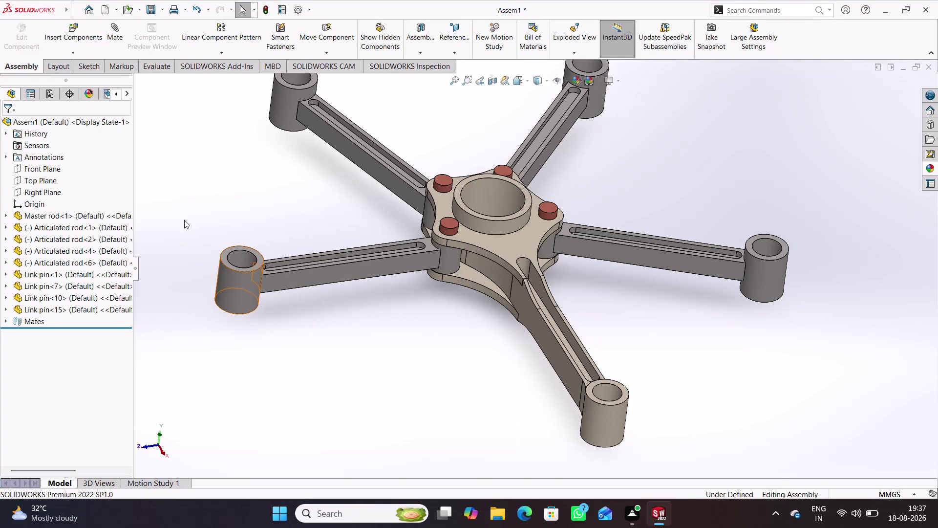
Add a 75° angle mate between faces of Articulated rod<1> and the Master rod.
click(122, 42)
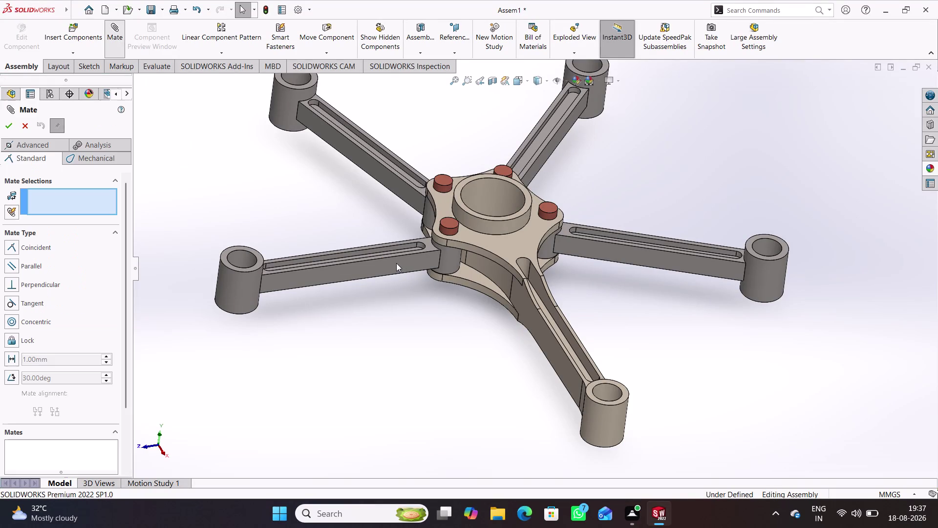
click(377, 266)
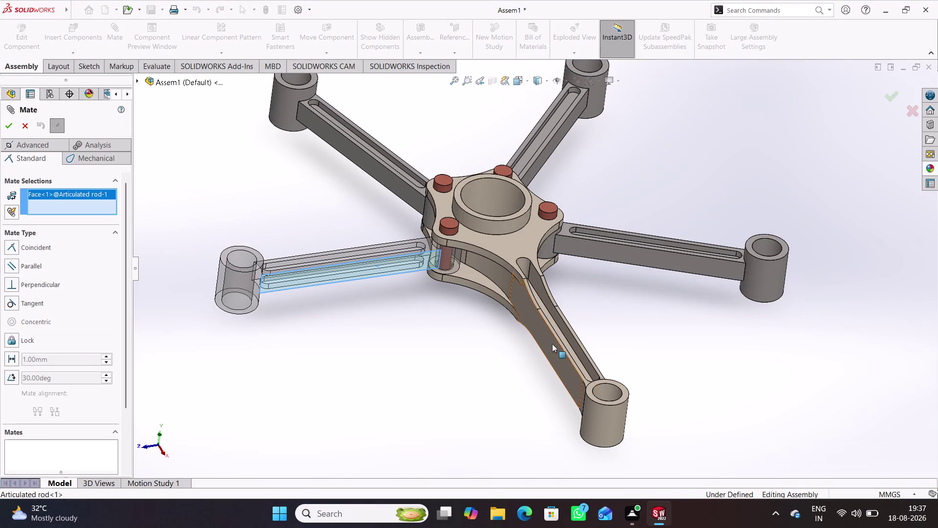
click(549, 344)
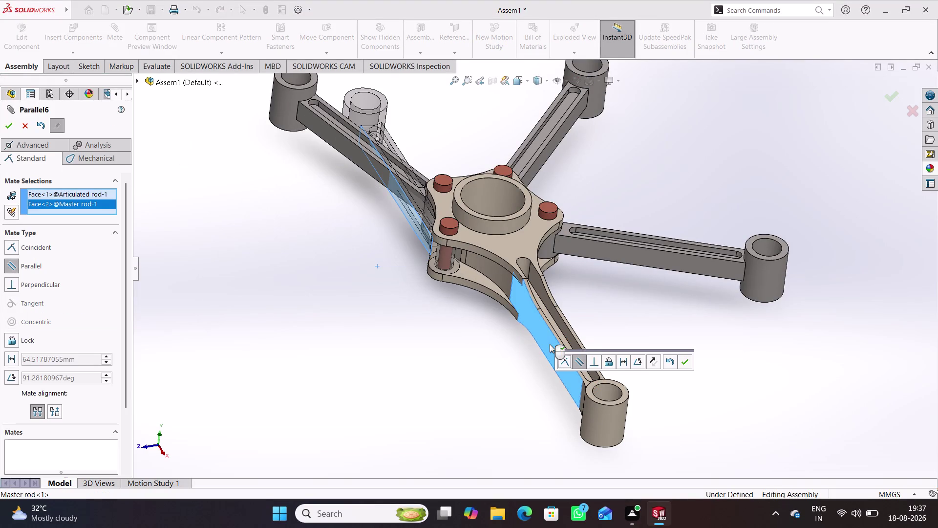
click(640, 361)
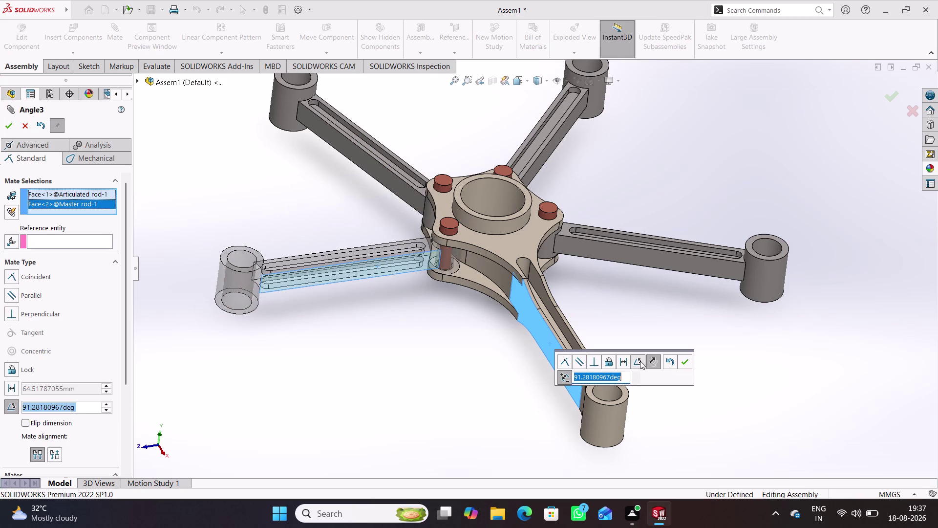
text(75)
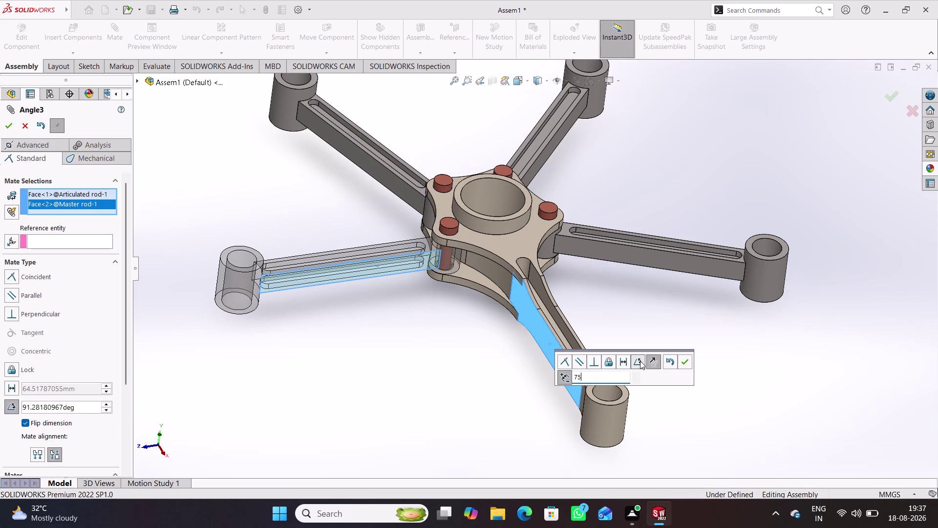
key(Return)
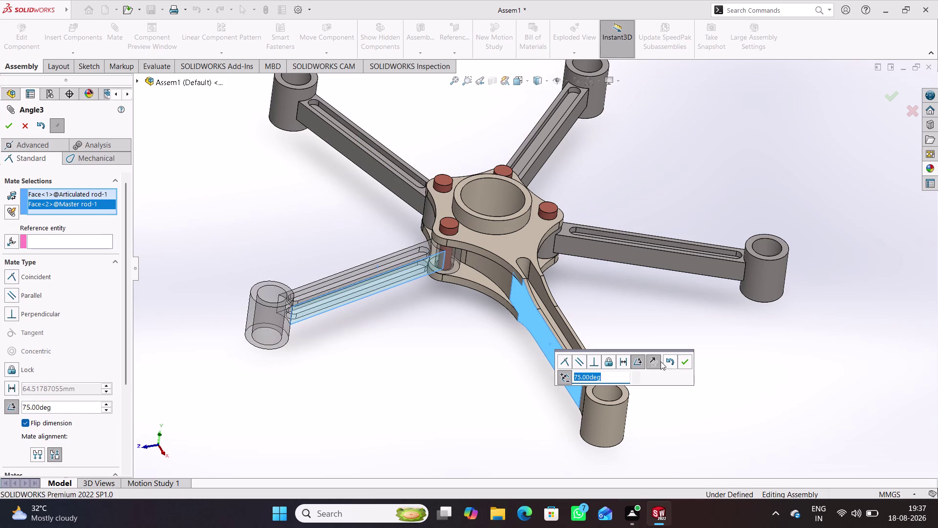
click(690, 362)
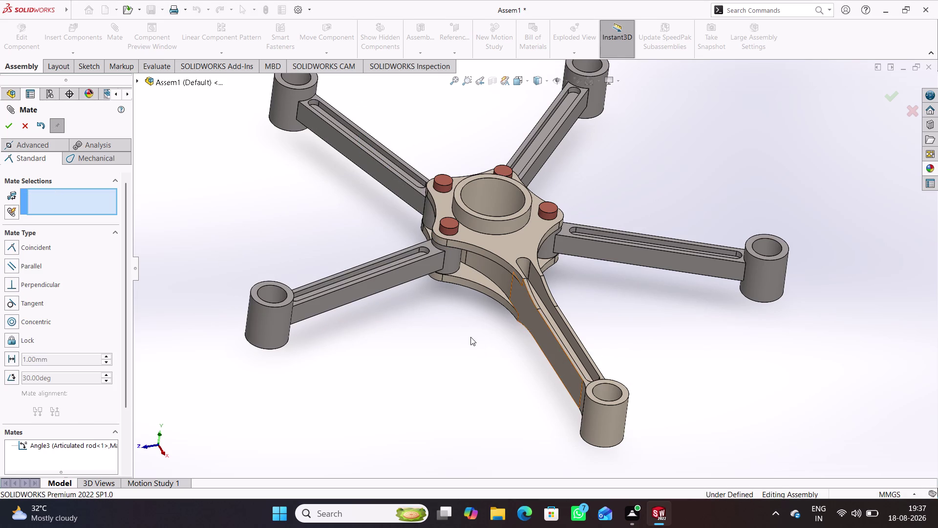
Angle-mate Articulated rod<2> to Articulated rod<1> at 75°.
middle_drag(438, 334, 553, 387)
click(529, 320)
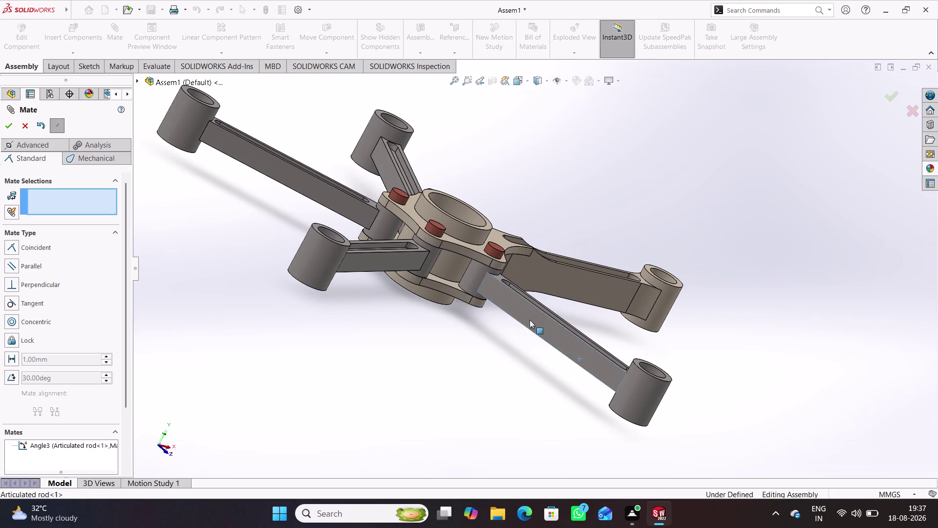
click(388, 266)
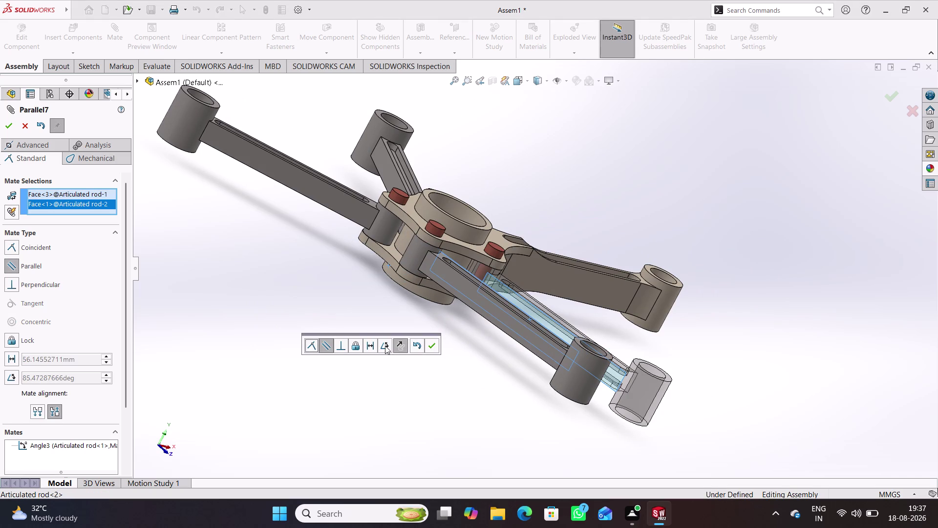
click(385, 346)
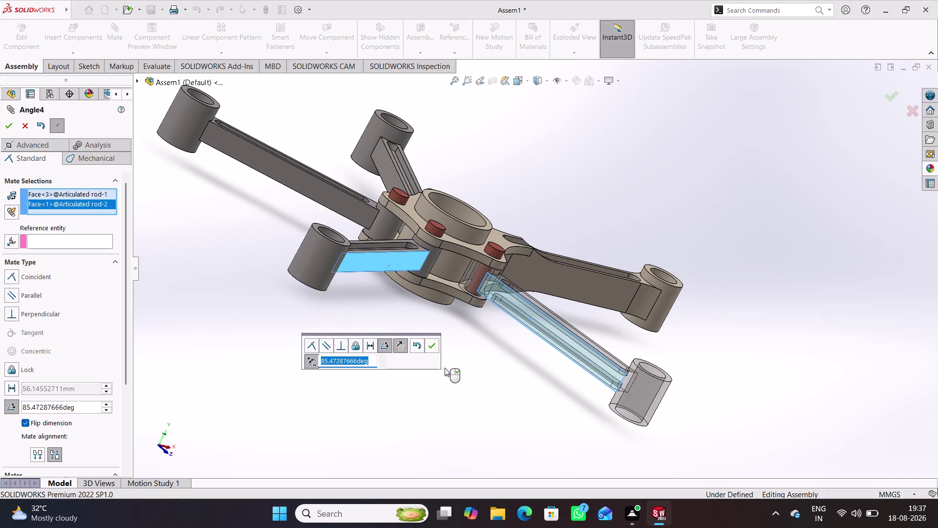
text(75)
key(Return)
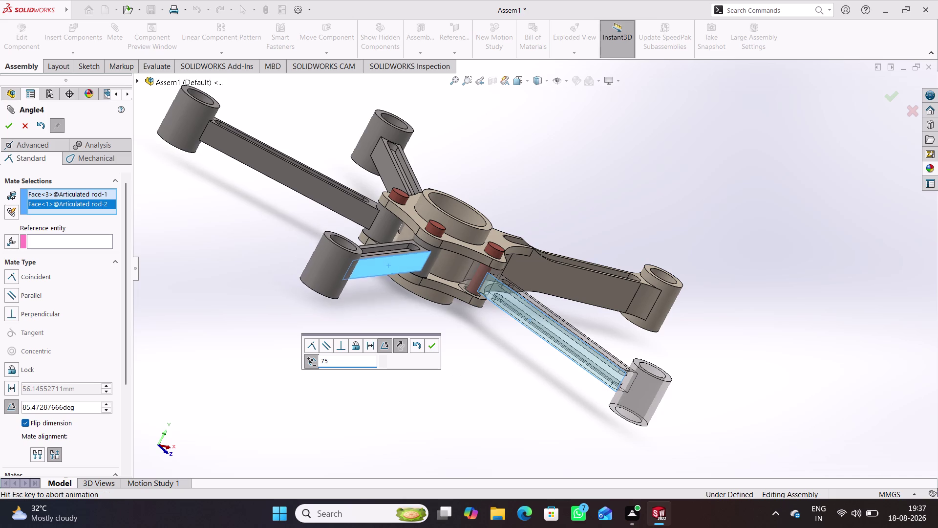
click(431, 344)
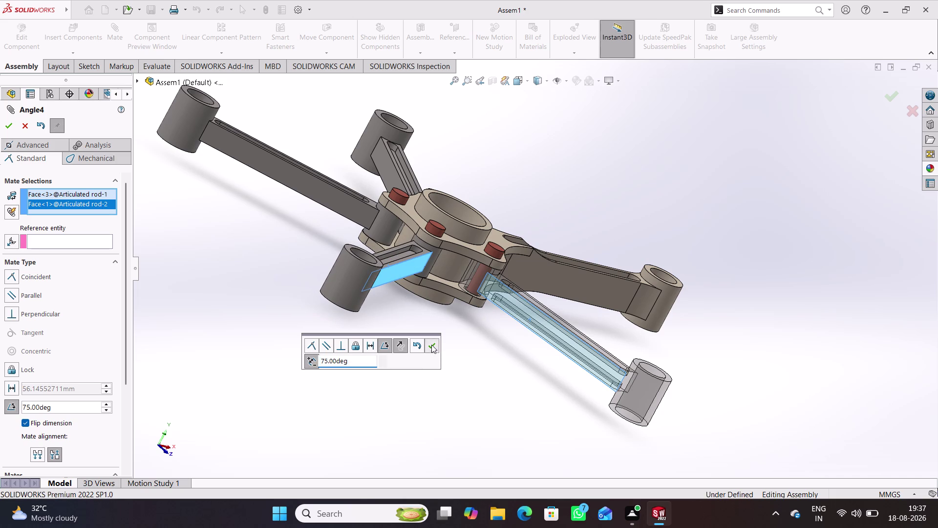
middle_drag(321, 290, 386, 399)
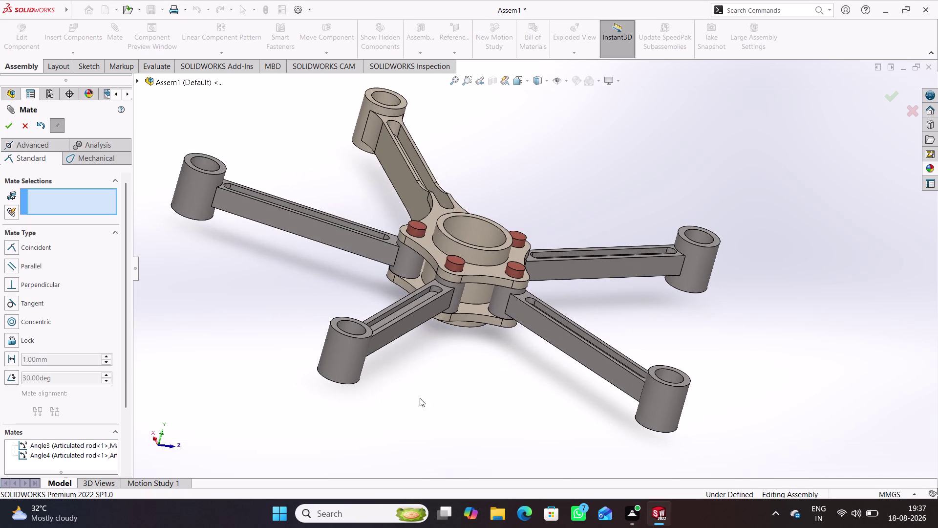
Add a 75° angle mate (Angle5) between faces of Articulated rod<2> and rod<4>.
click(548, 333)
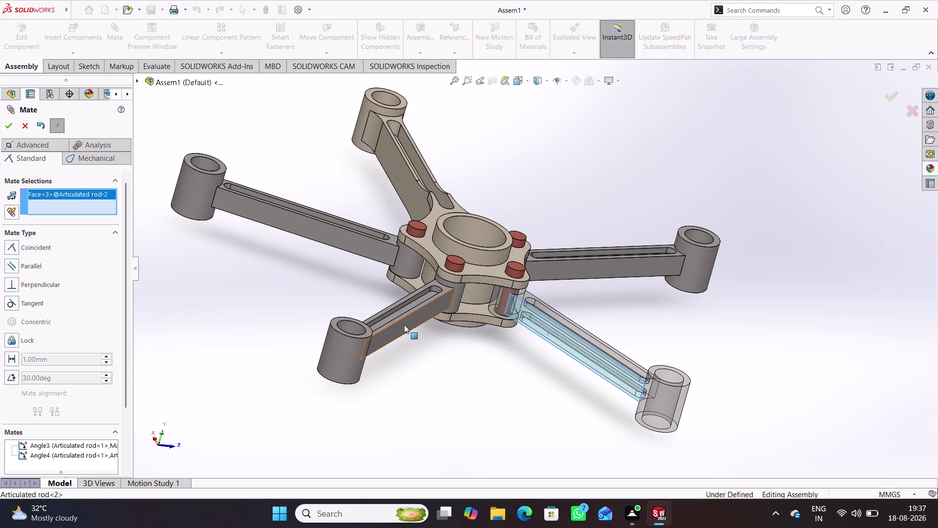
click(404, 324)
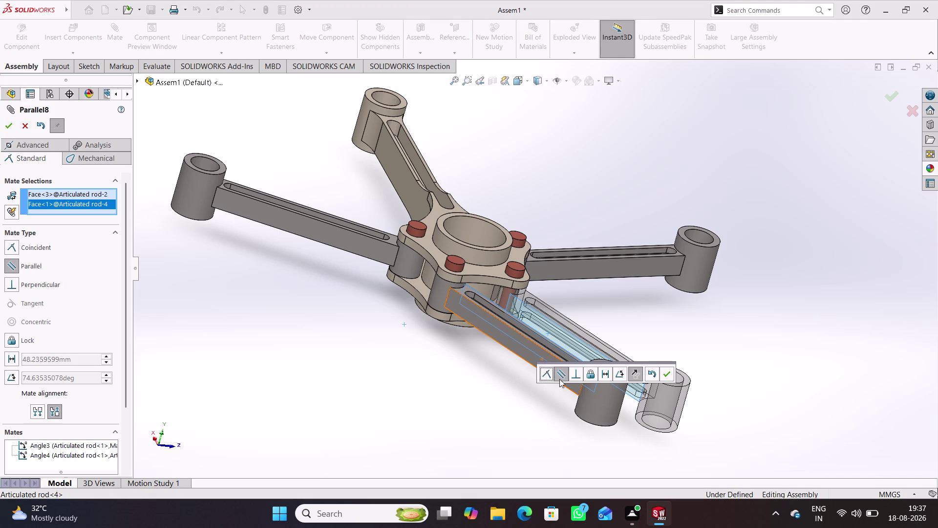
click(620, 373)
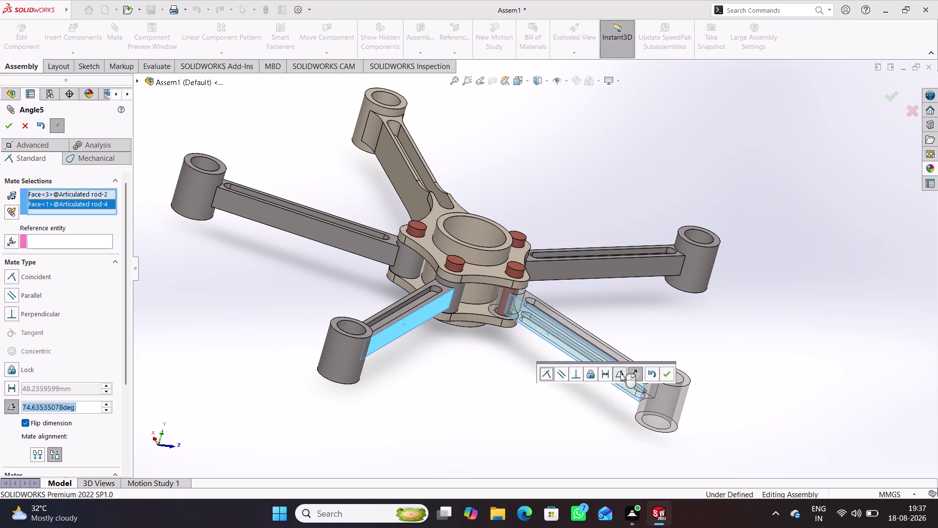
text(75)
key(Return)
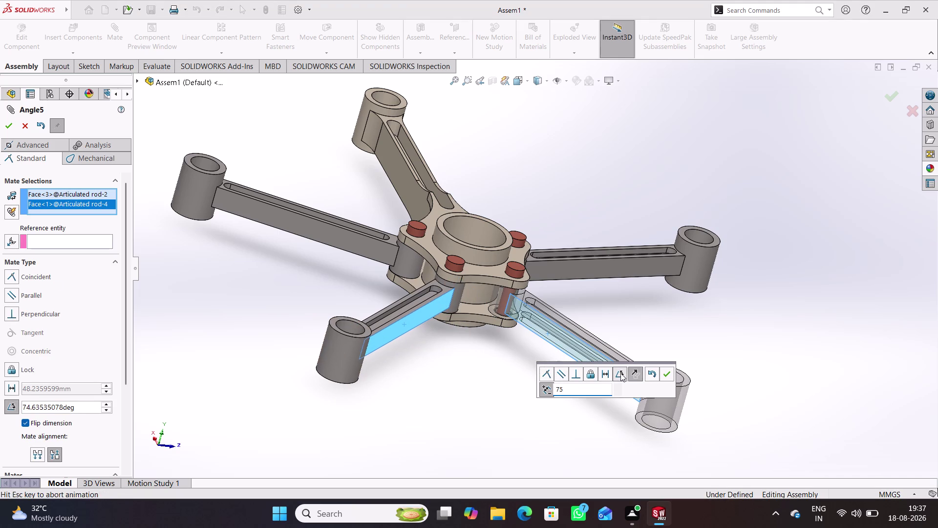
click(667, 377)
middle_drag(438, 410, 488, 383)
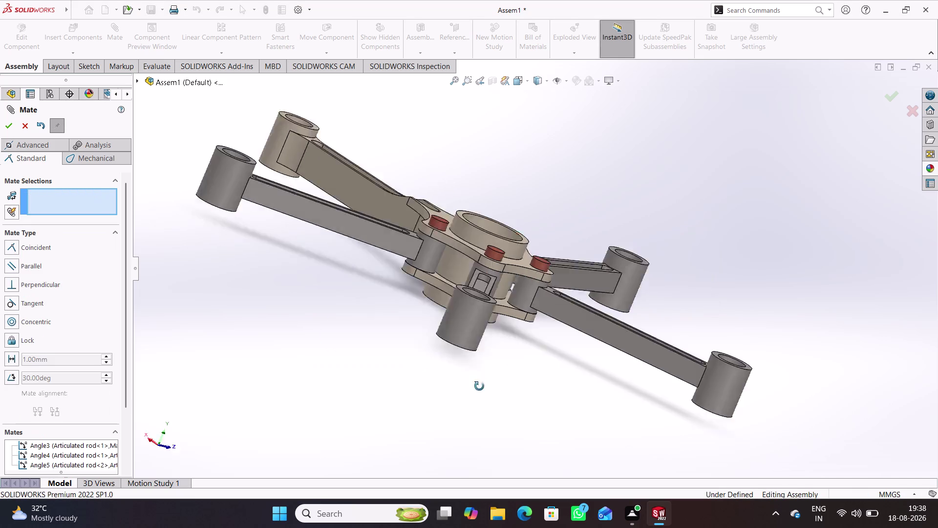
Angle-mate the side faces of Articulated rod 4 and rod 6 at 75°.
middle_drag(488, 383, 503, 456)
click(564, 331)
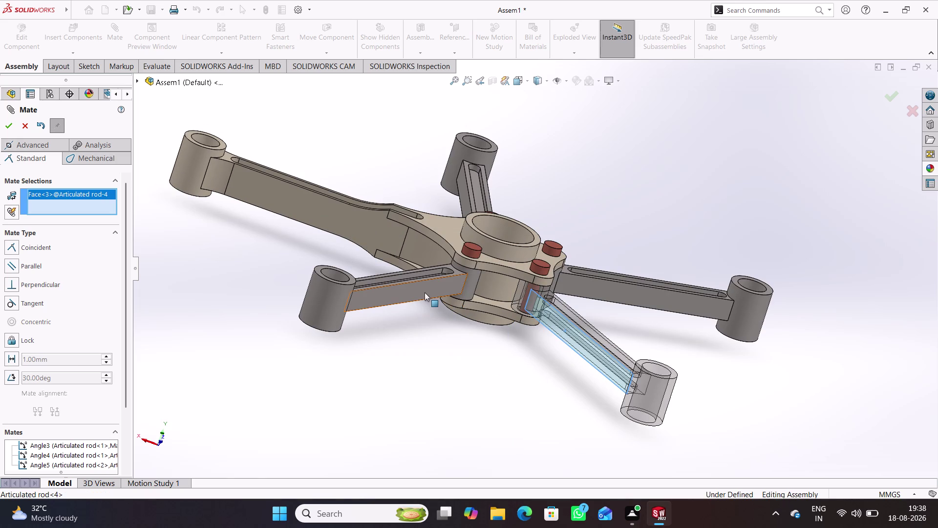
click(424, 292)
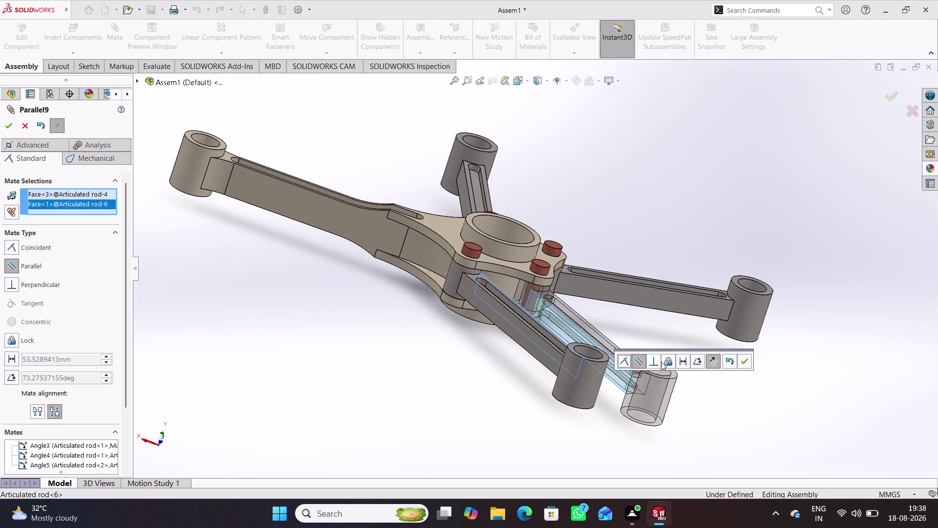
click(699, 361)
text(7)
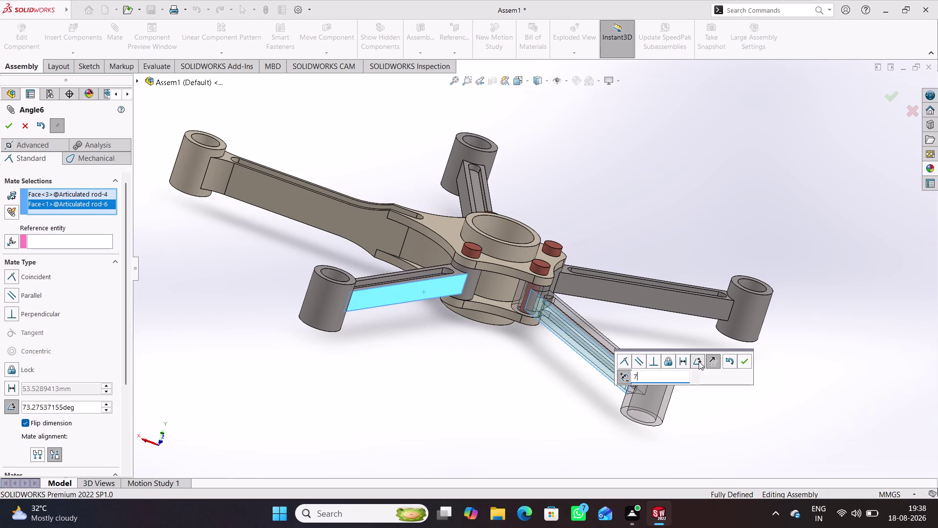
text(5)
key(Return)
key(Return)
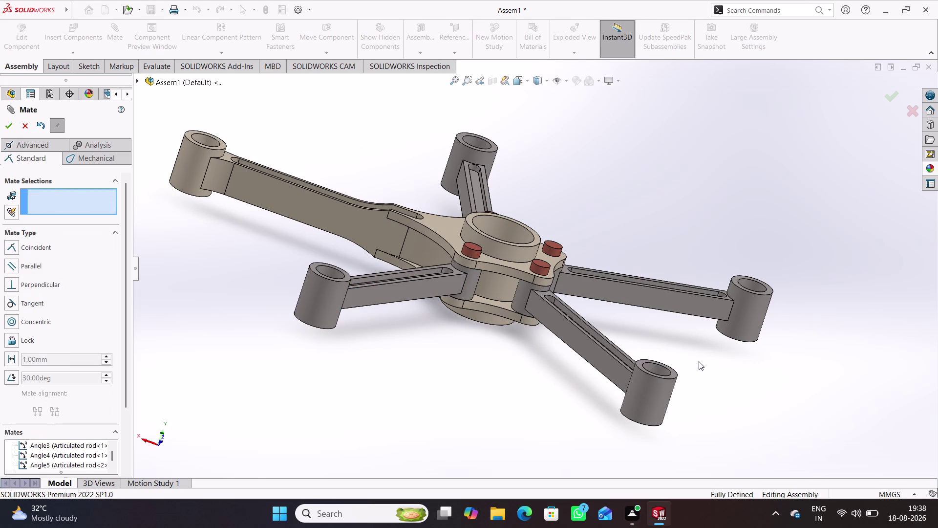
middle_drag(306, 373, 388, 458)
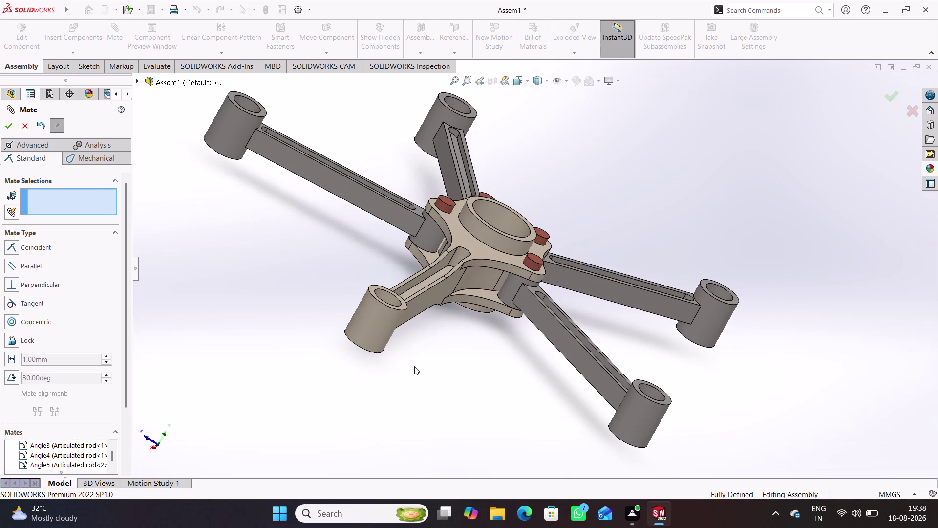
click(424, 300)
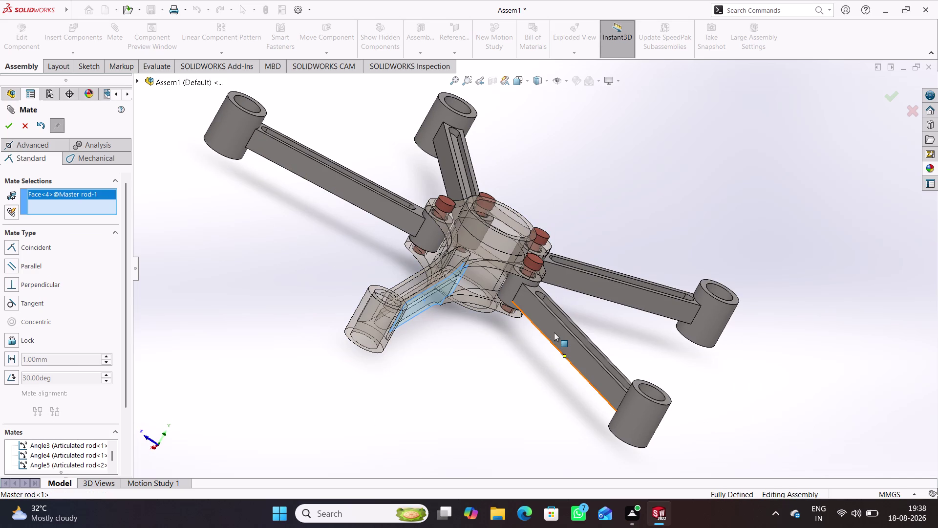
click(554, 333)
click(640, 348)
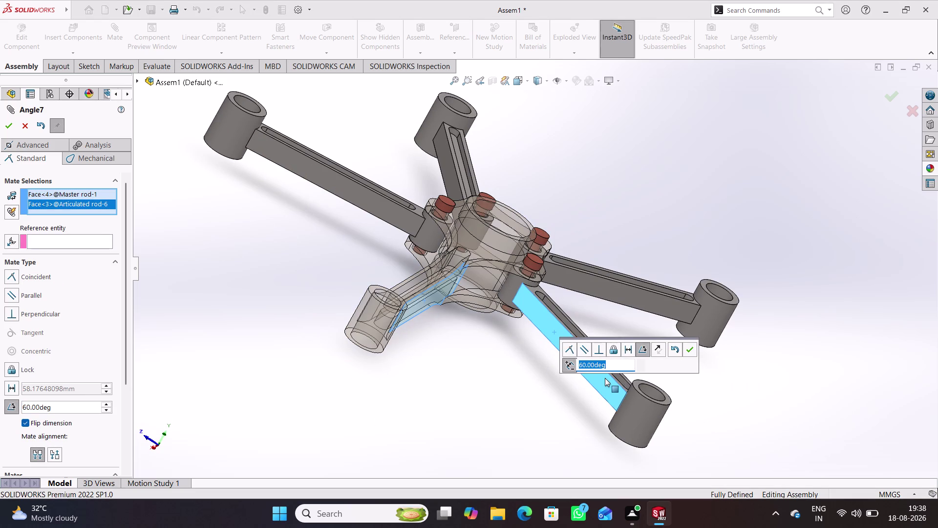
text(75)
key(Return)
click(692, 347)
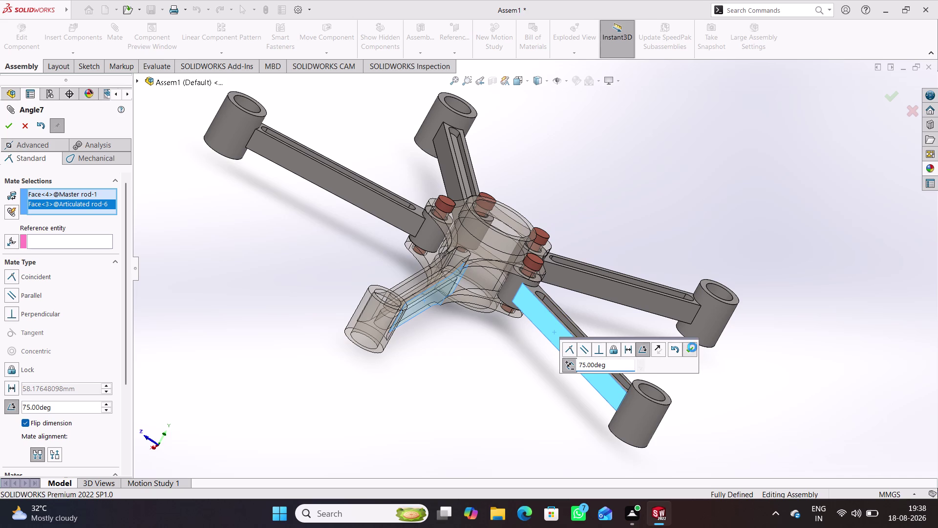
click(578, 144)
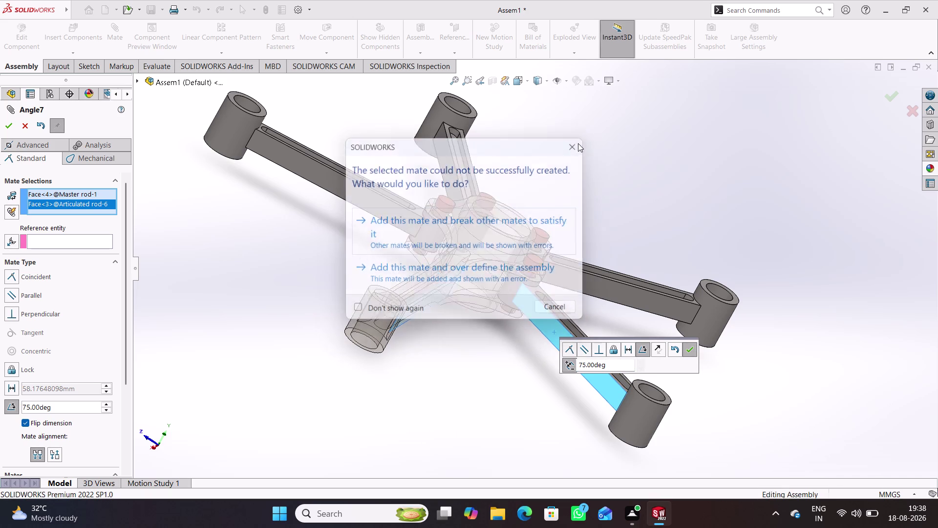
click(762, 315)
middle_drag(735, 350, 649, 368)
scroll(up, 3)
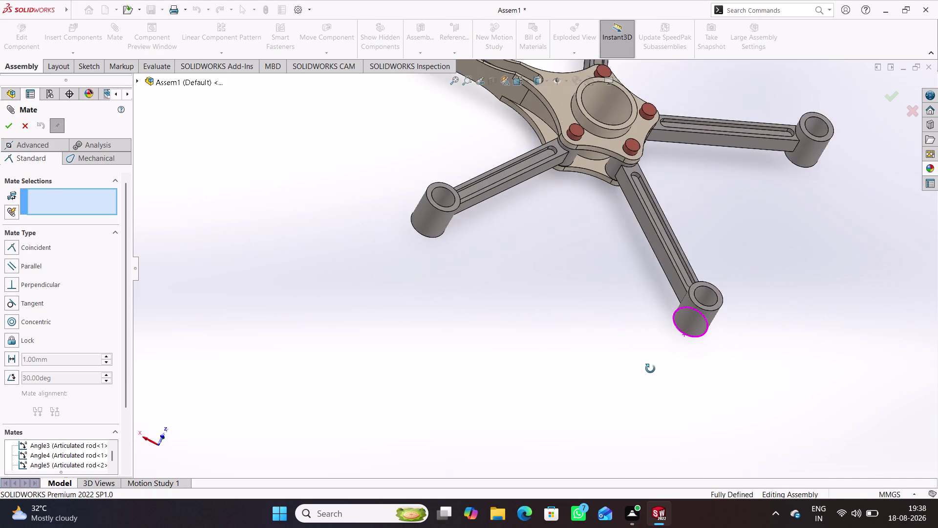
middle_drag(649, 368, 657, 353)
scroll(up, 3)
scroll(up, 3)
middle_drag(733, 269, 654, 269)
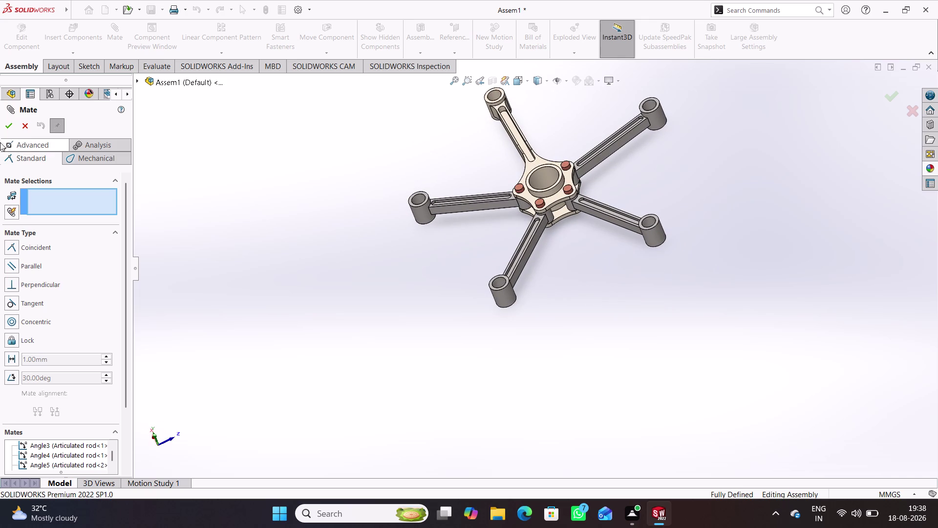
click(23, 128)
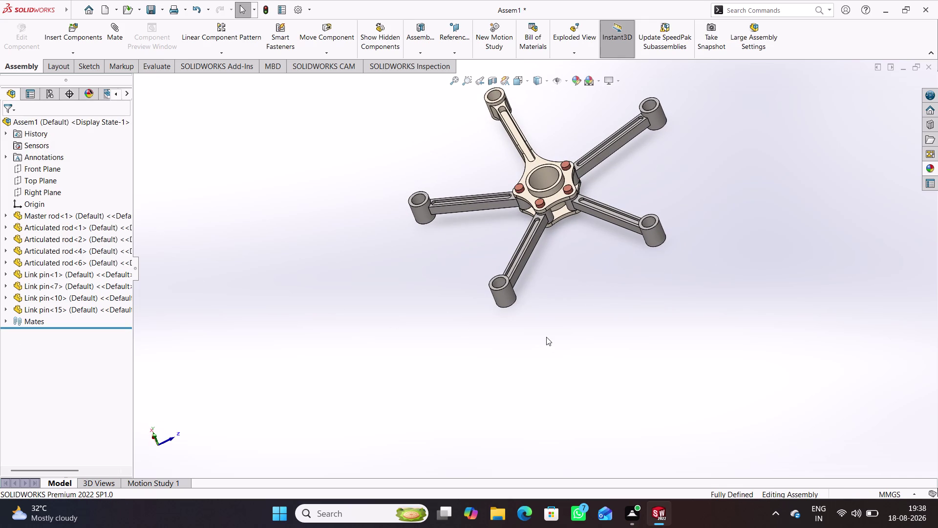
Show the assembly in isometric view and zoom to frame all five rods.
key(ctrl+7)
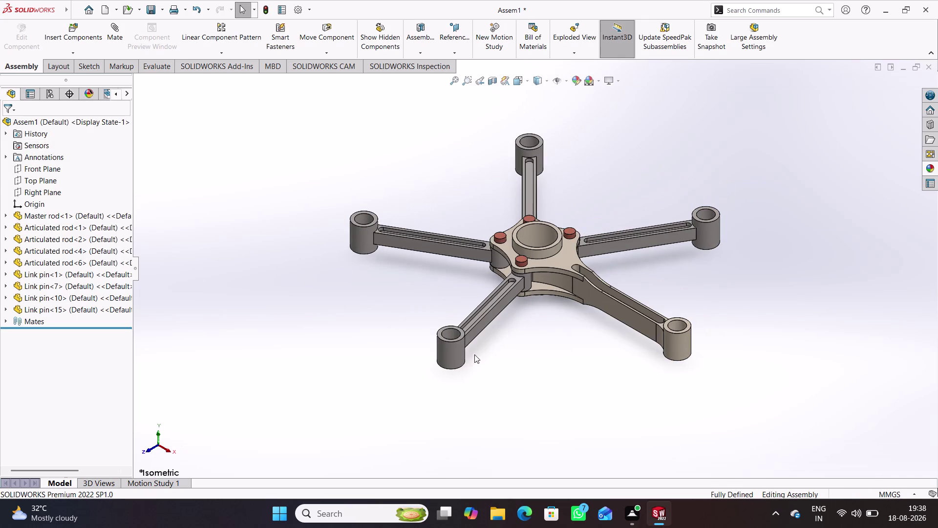
scroll(down, 3)
scroll(up, 3)
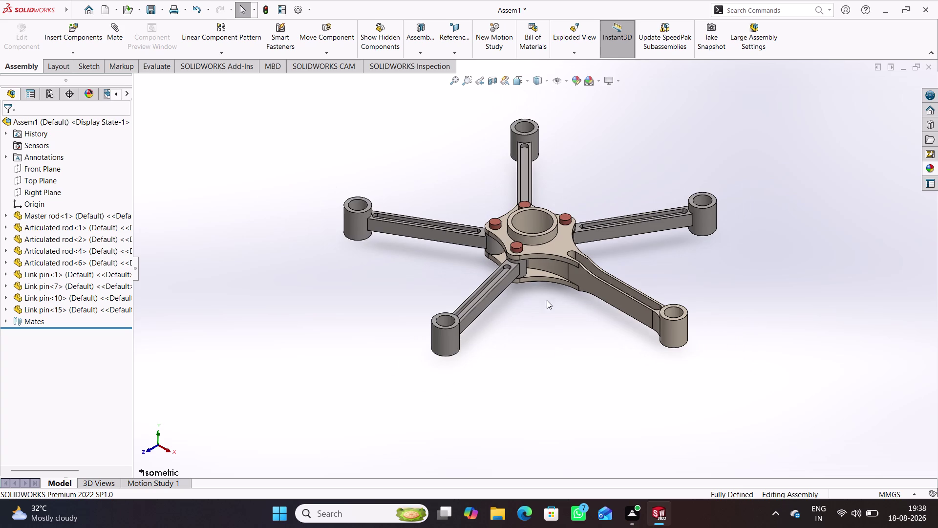
scroll(down, 3)
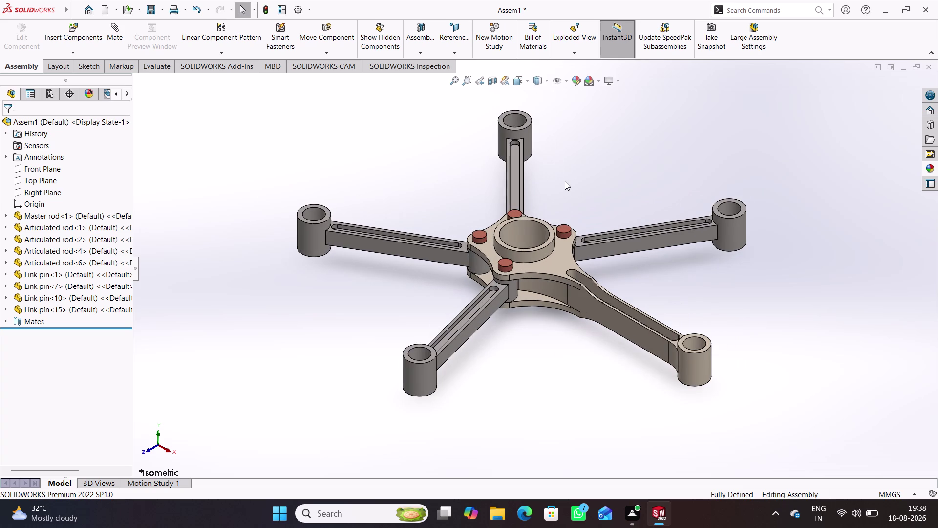